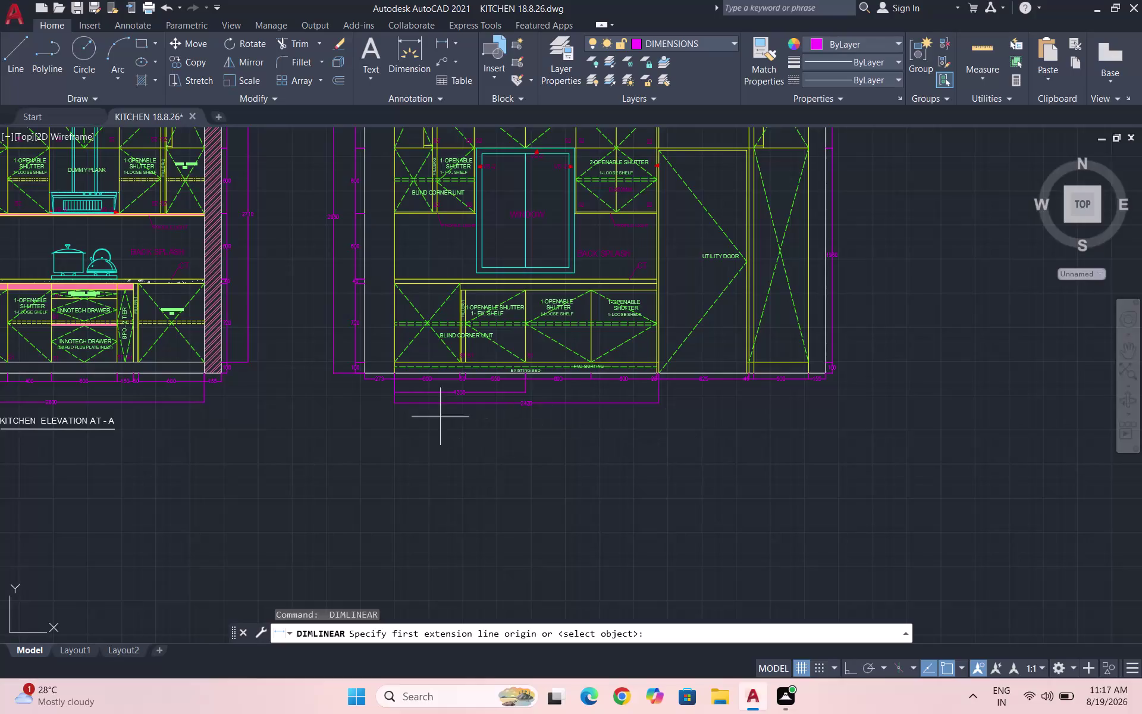
Dimension the elevation from far-left to far-right base corners, placing 3790 below the 2420 dimension.
scroll(up, 3)
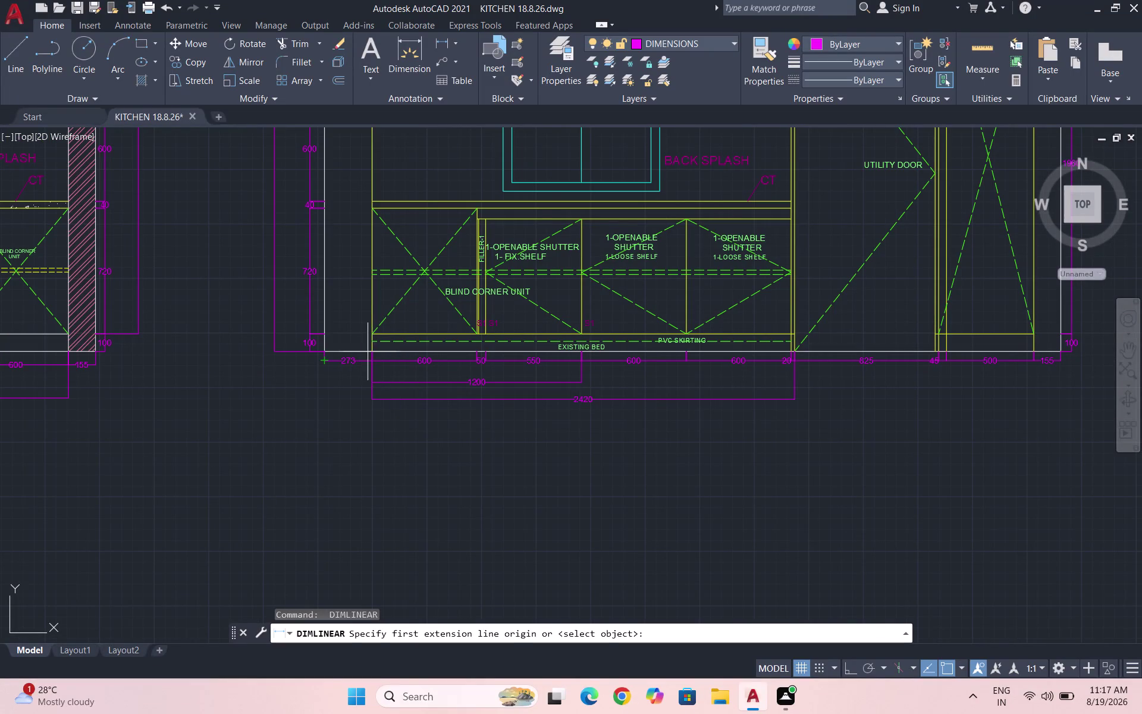
click(368, 348)
scroll(down, 3)
scroll(up, 3)
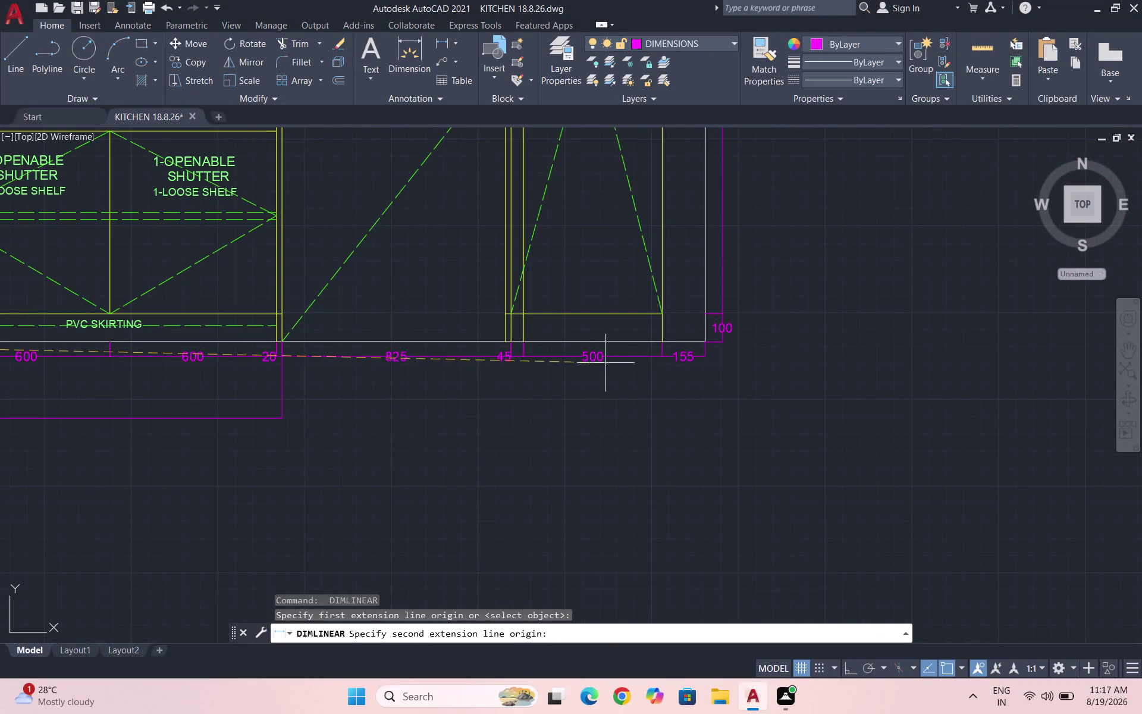
click(661, 337)
scroll(down, 3)
scroll(up, 3)
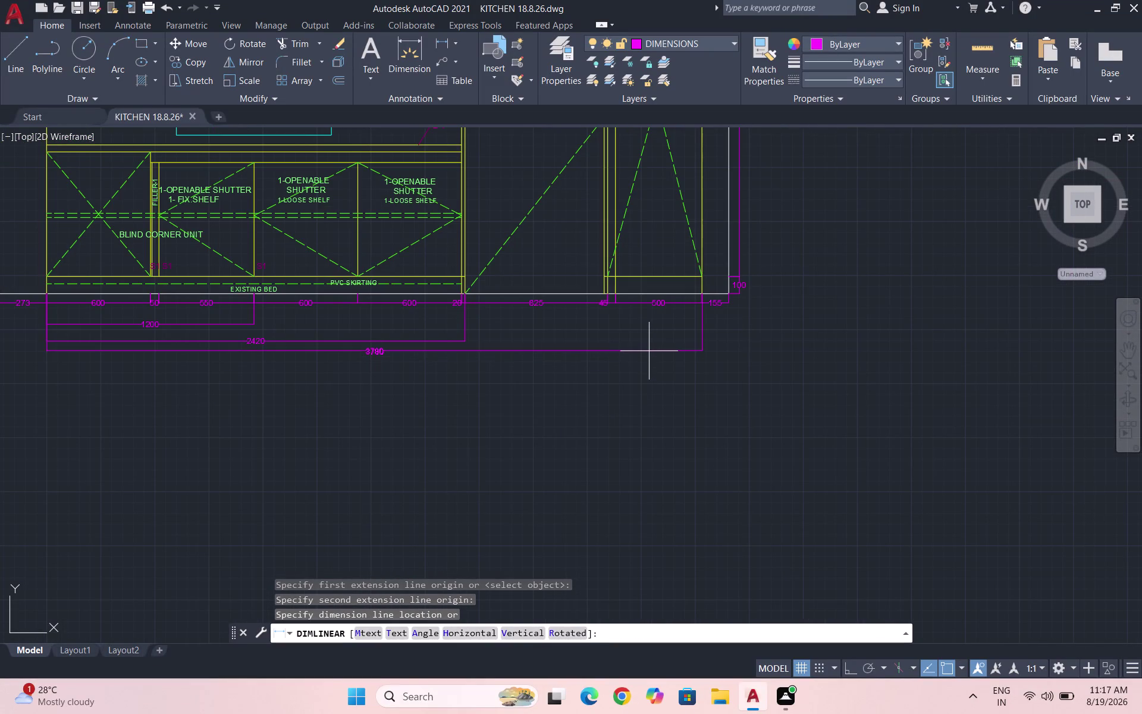
click(646, 357)
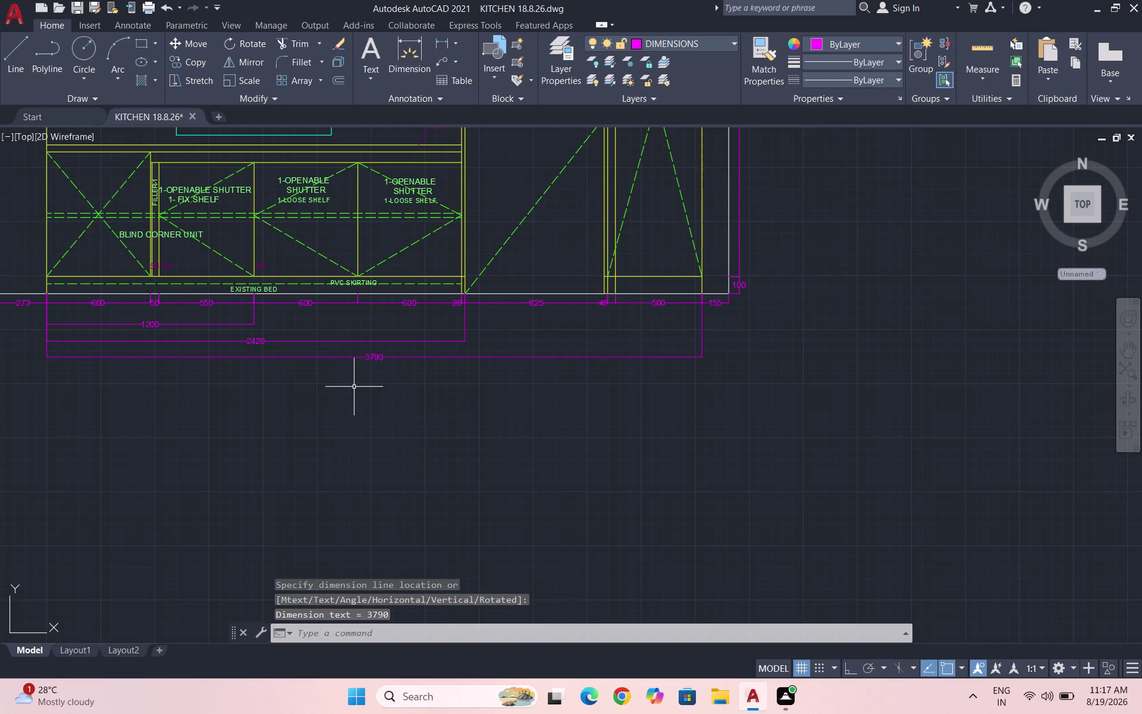
key(space)
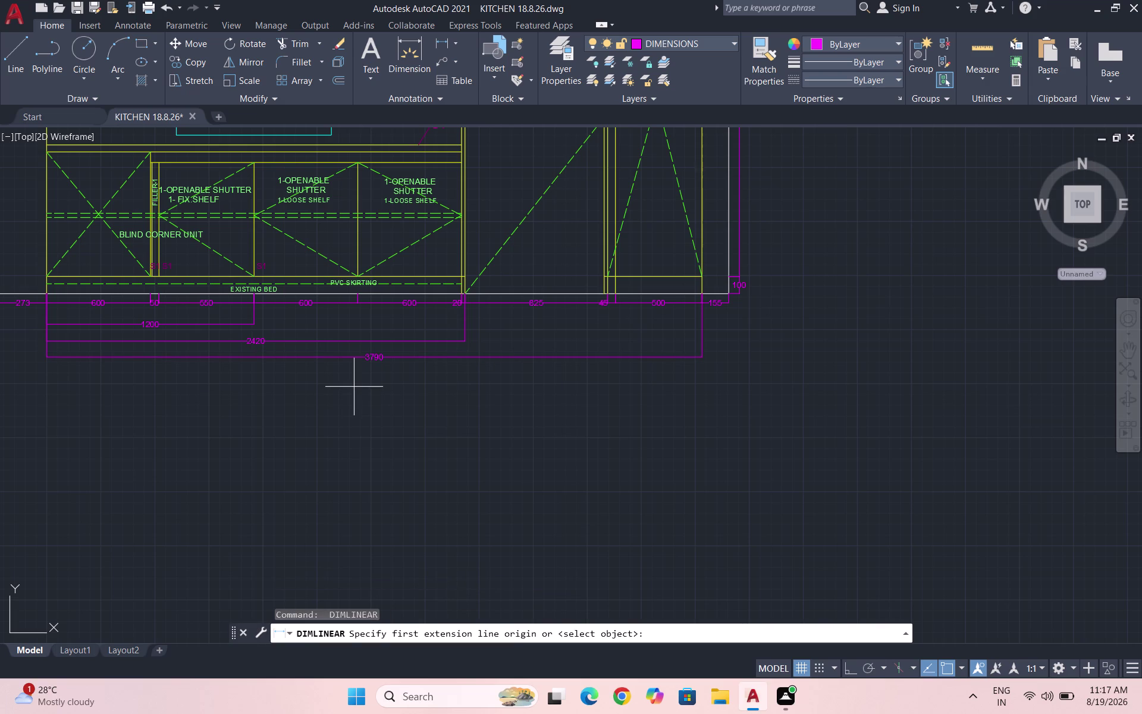
Cancel the repeated dimension and save KITCHEN 18.8.26, zoomed out to show both elevations.
key(Escape)
key(Escape)
key(ctrl+s)
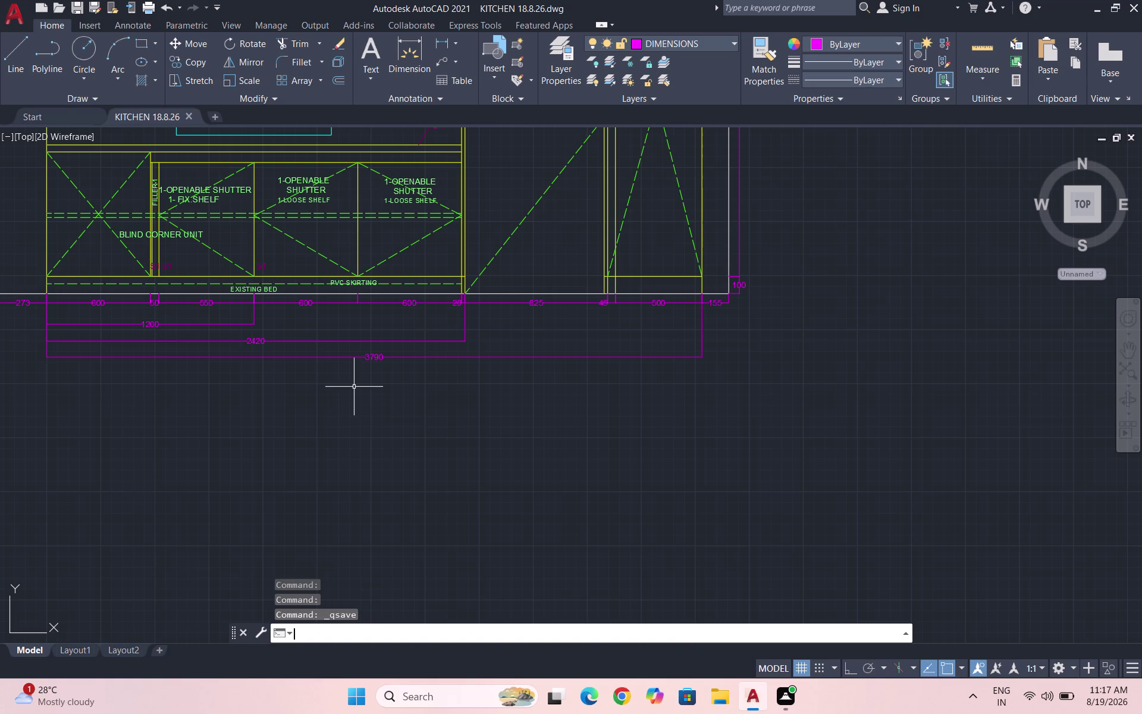
key(ctrl+s)
scroll(down, 3)
scroll(down, 3)
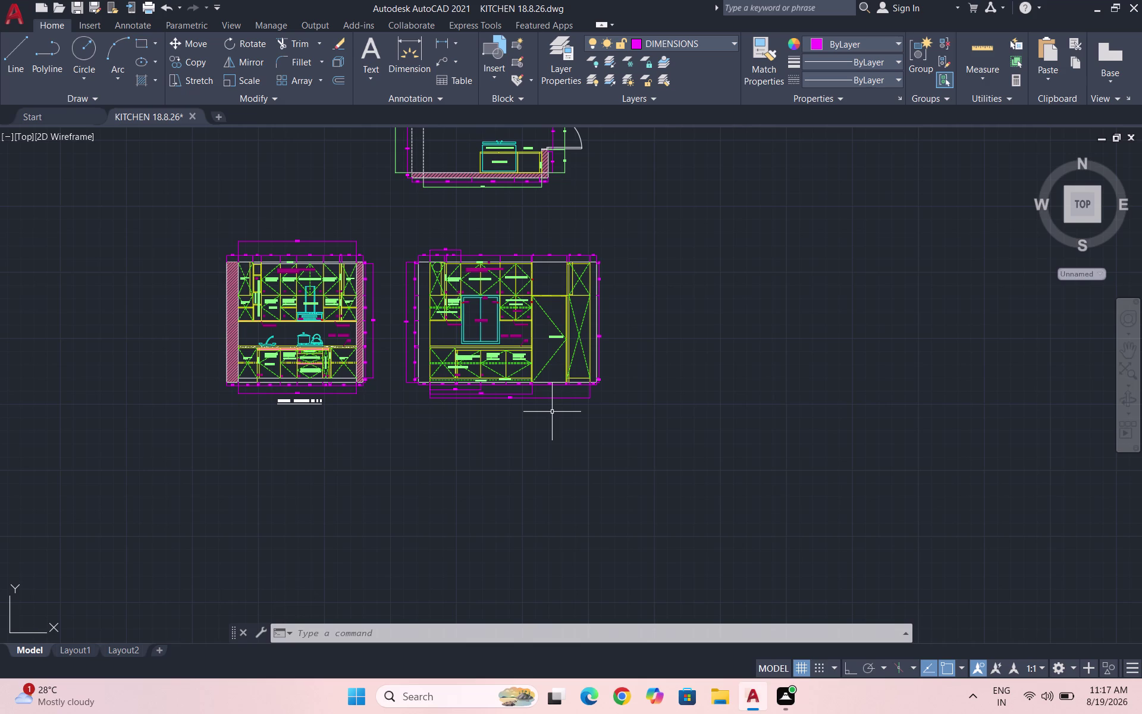
key(ctrl+s)
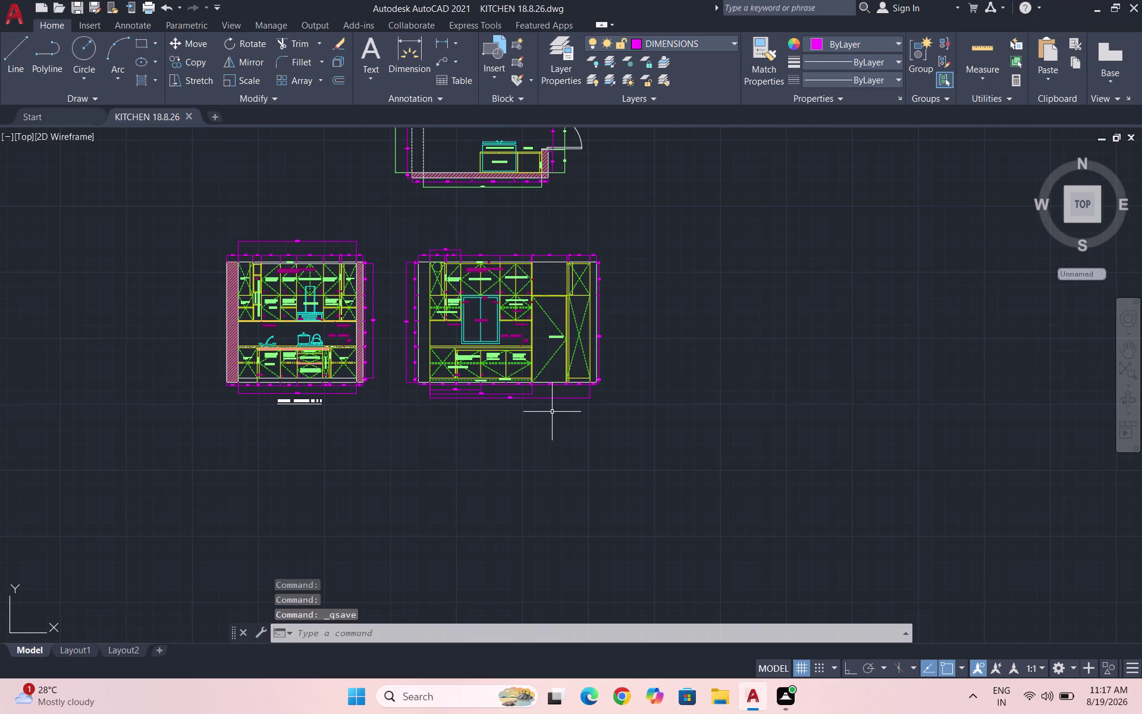